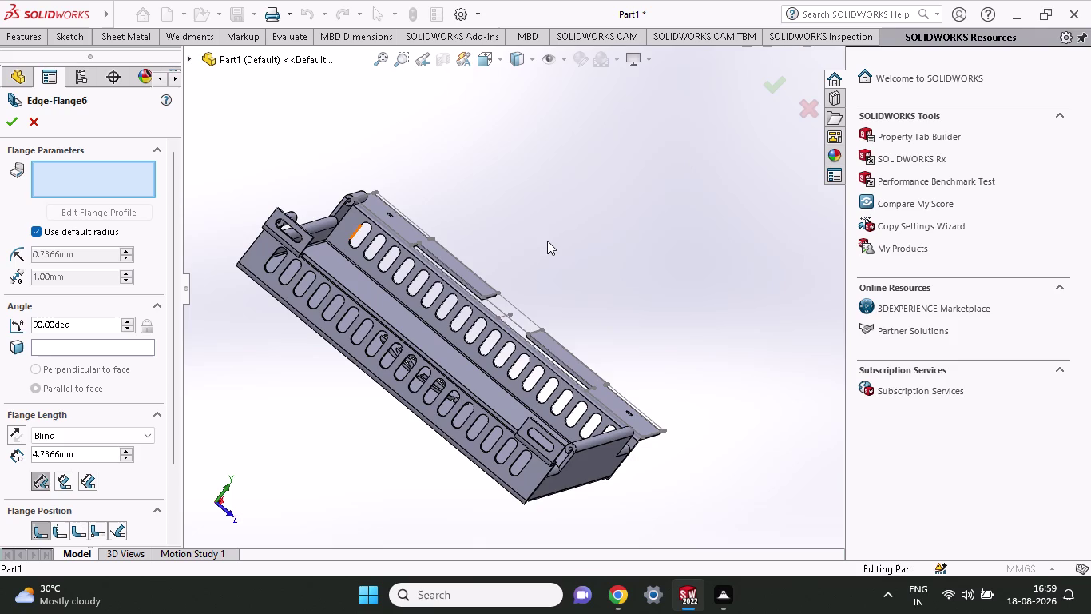
Cancel unfinished Edge-Flange6 and start a new Base Flange/Tab feature.
middle_drag(547, 240, 473, 233)
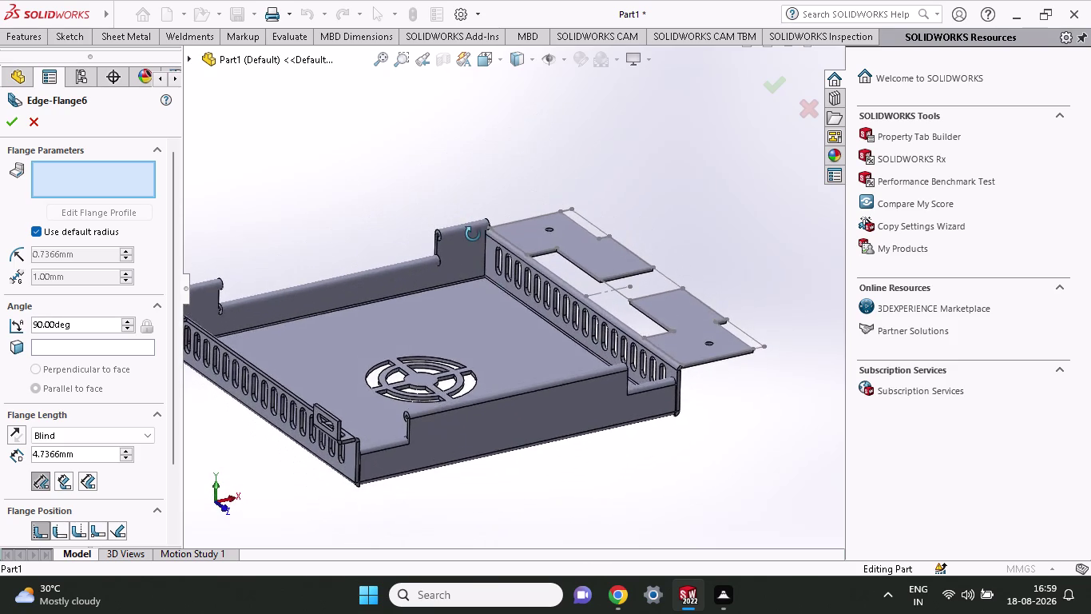
middle_drag(473, 232, 523, 229)
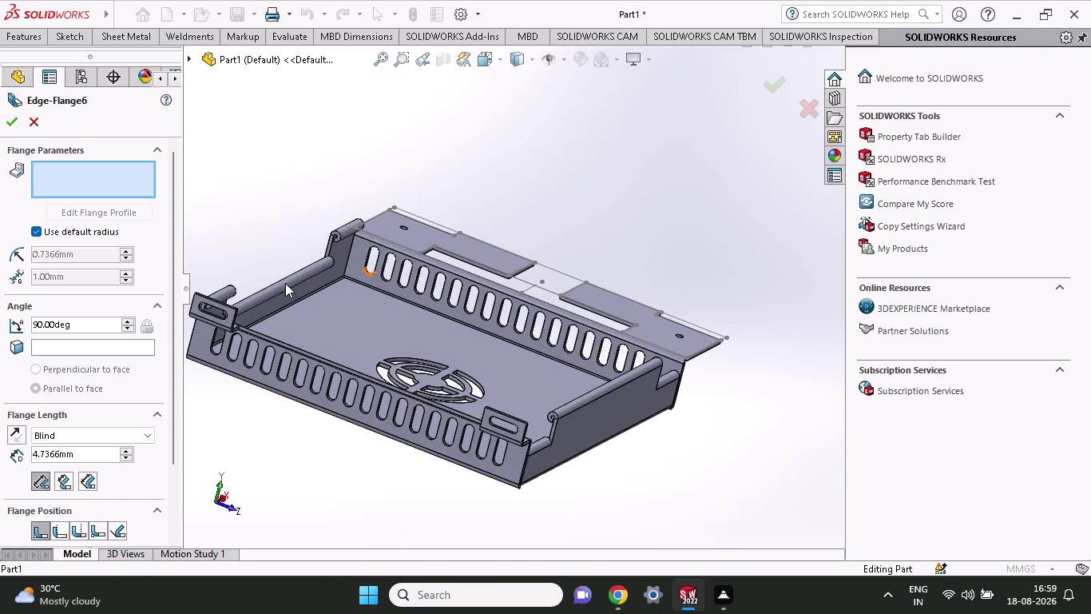
click(131, 35)
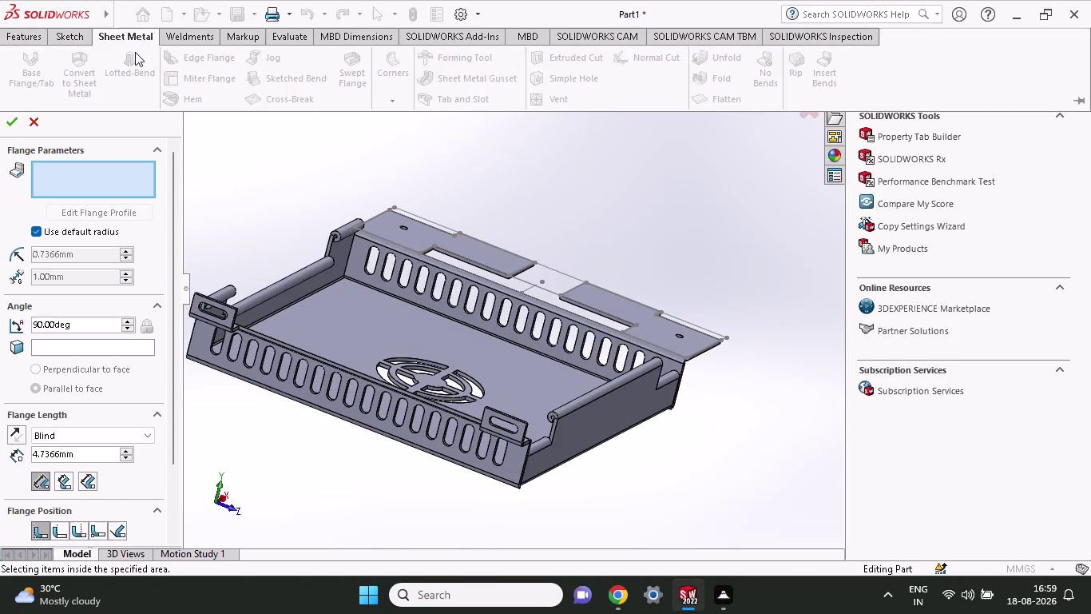
click(35, 114)
click(111, 39)
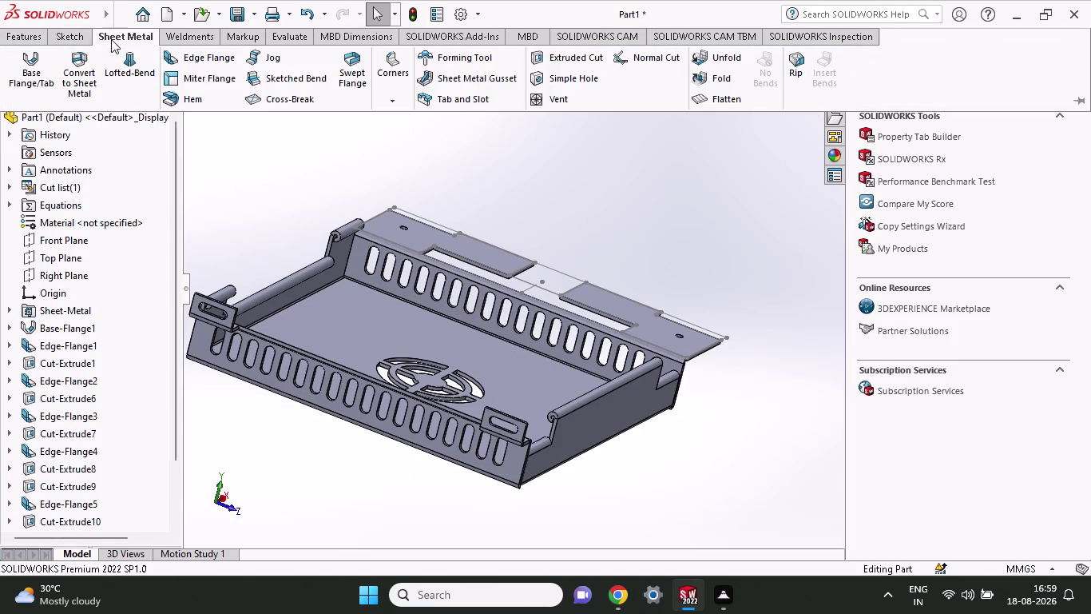
click(38, 83)
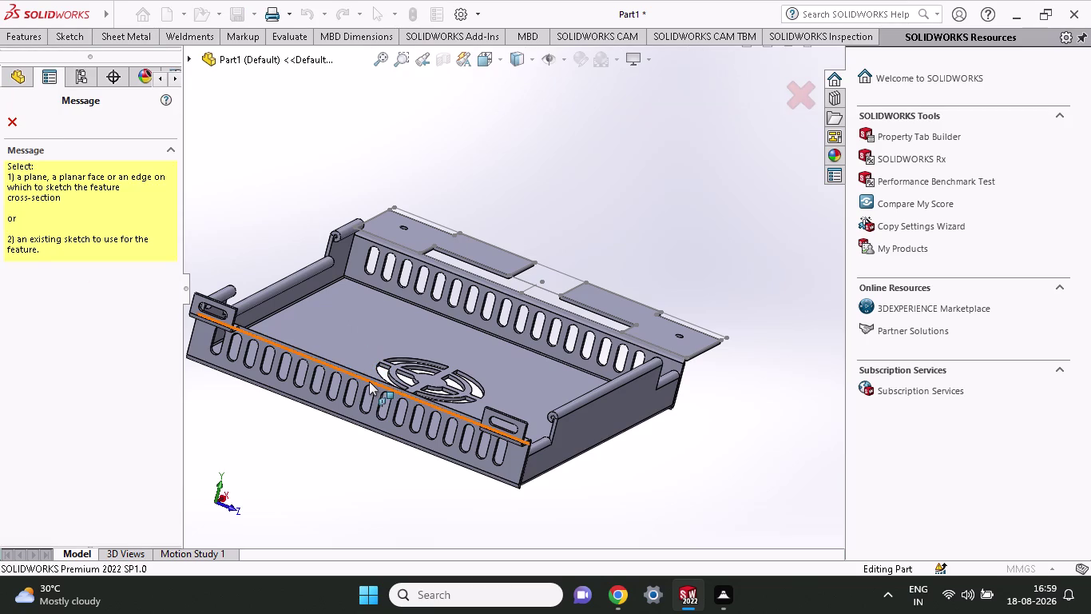
Start Sketch55 on Plane1 and adjust the view to inspect the plane.
click(369, 381)
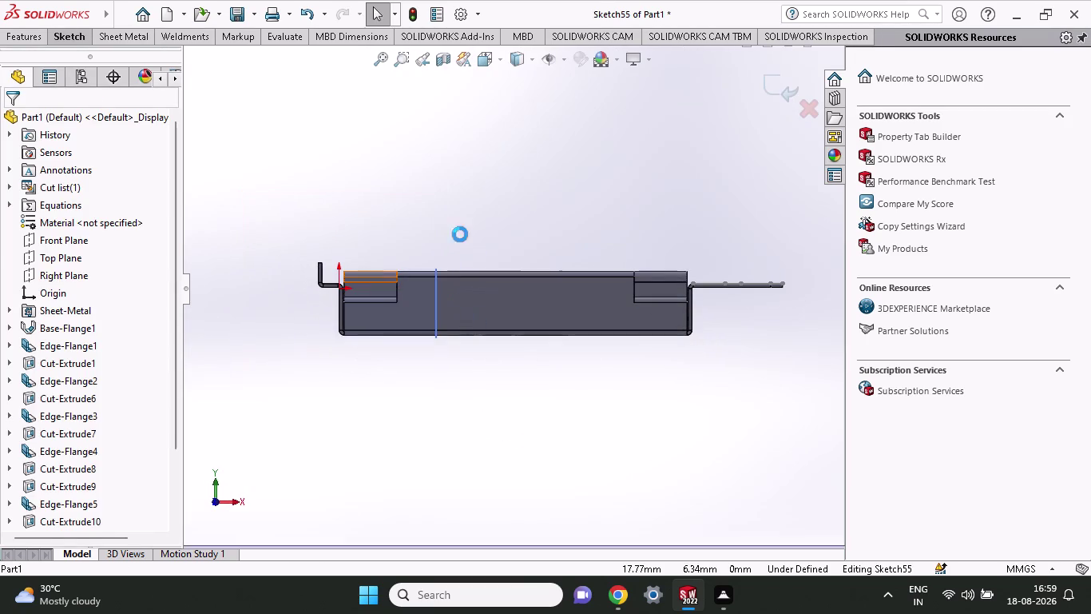
middle_drag(460, 235, 472, 321)
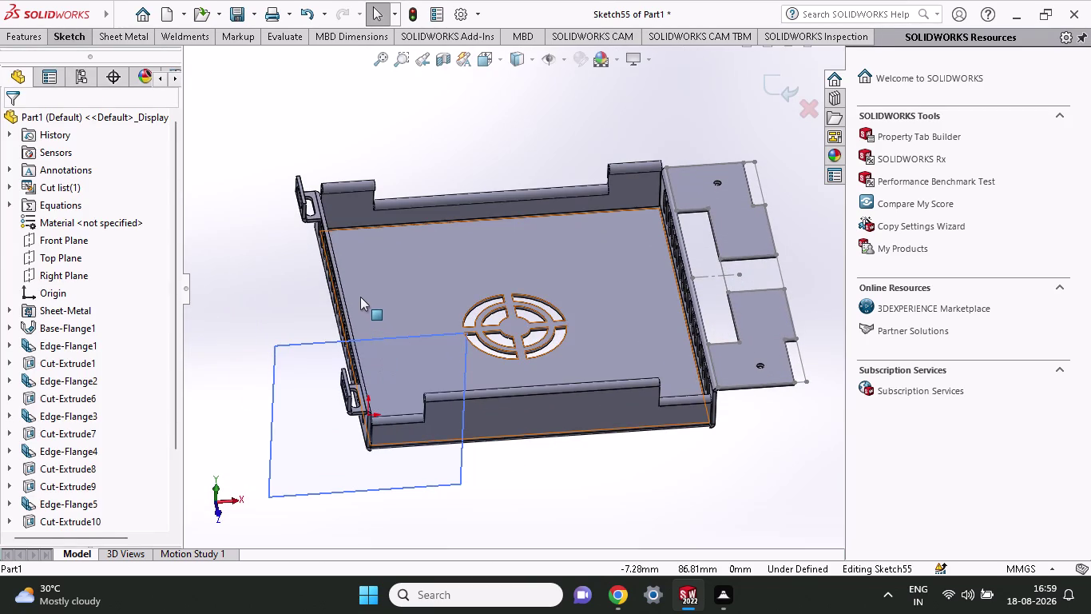
key(Escape)
key(Escape)
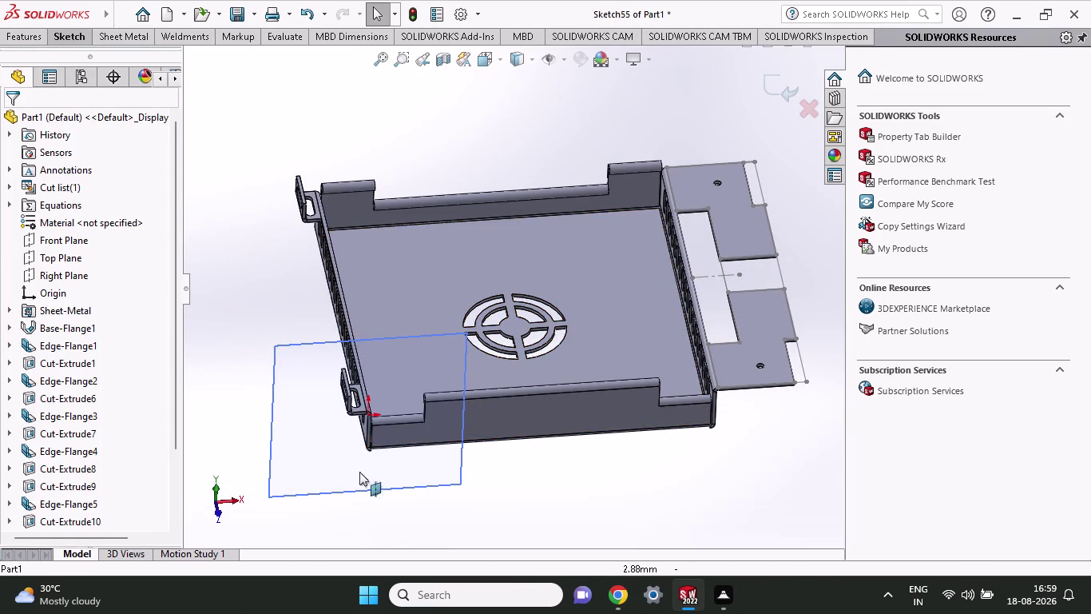
right_click(270, 432)
click(254, 422)
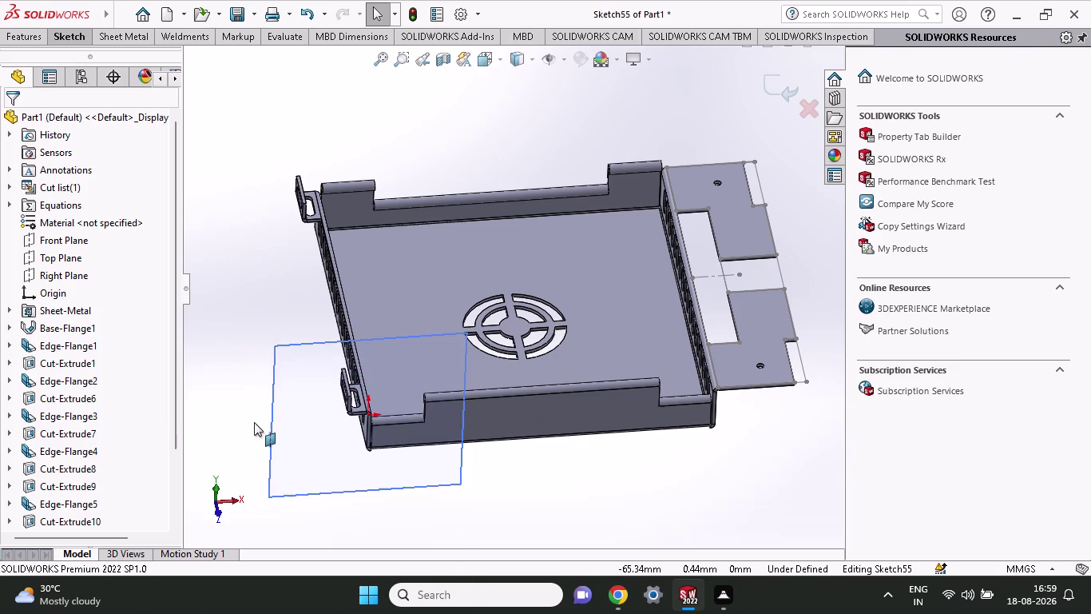
click(320, 307)
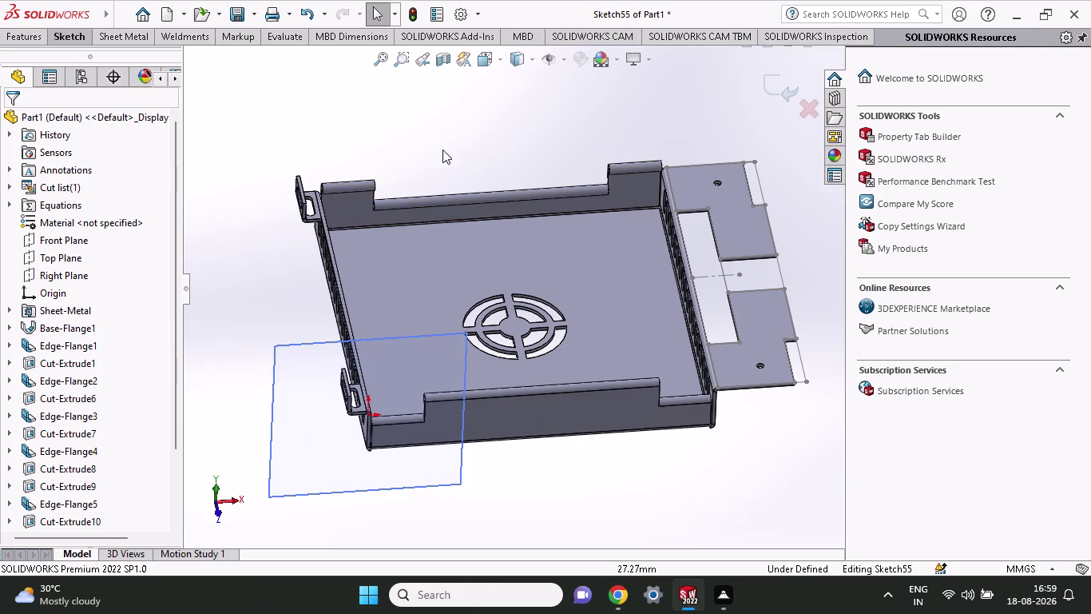
scroll(up, 3)
click(451, 140)
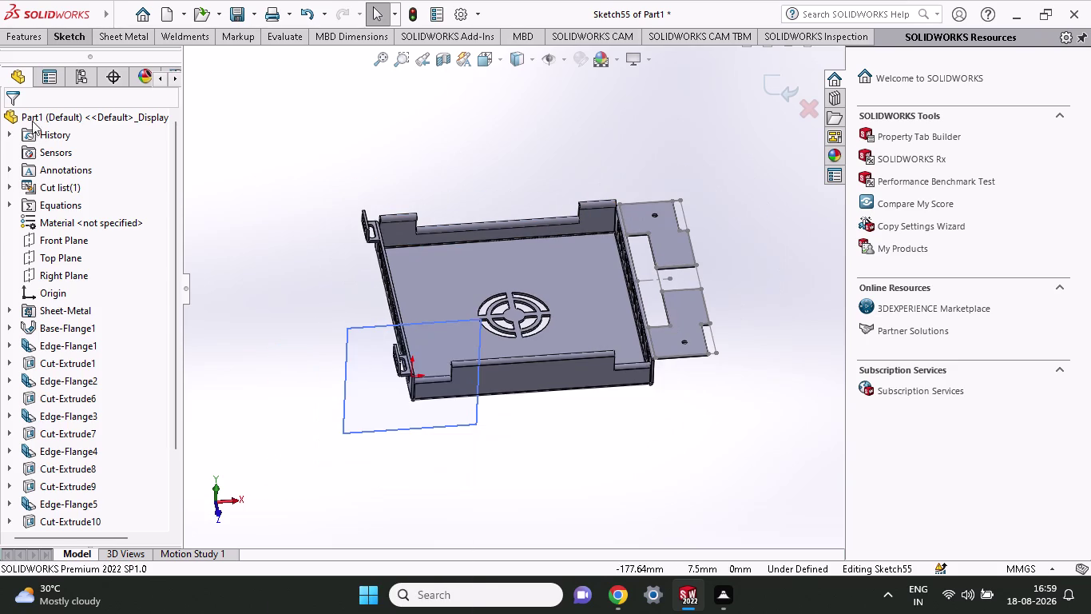
click(51, 30)
click(135, 35)
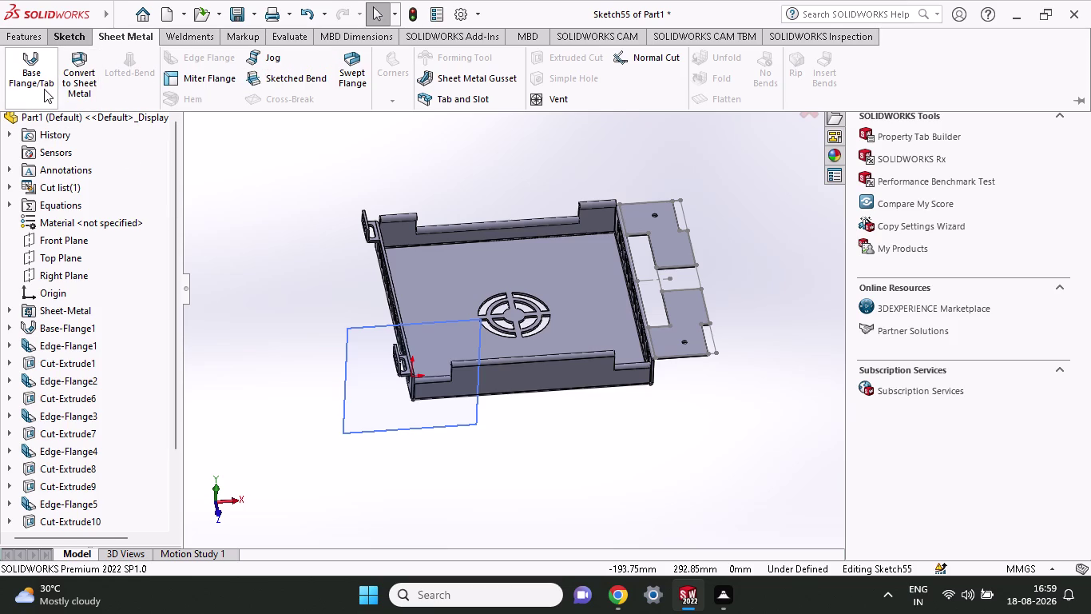
Orbit toward the slotted side and exit Sketch55 without adding geometry.
middle_drag(510, 174, 468, 178)
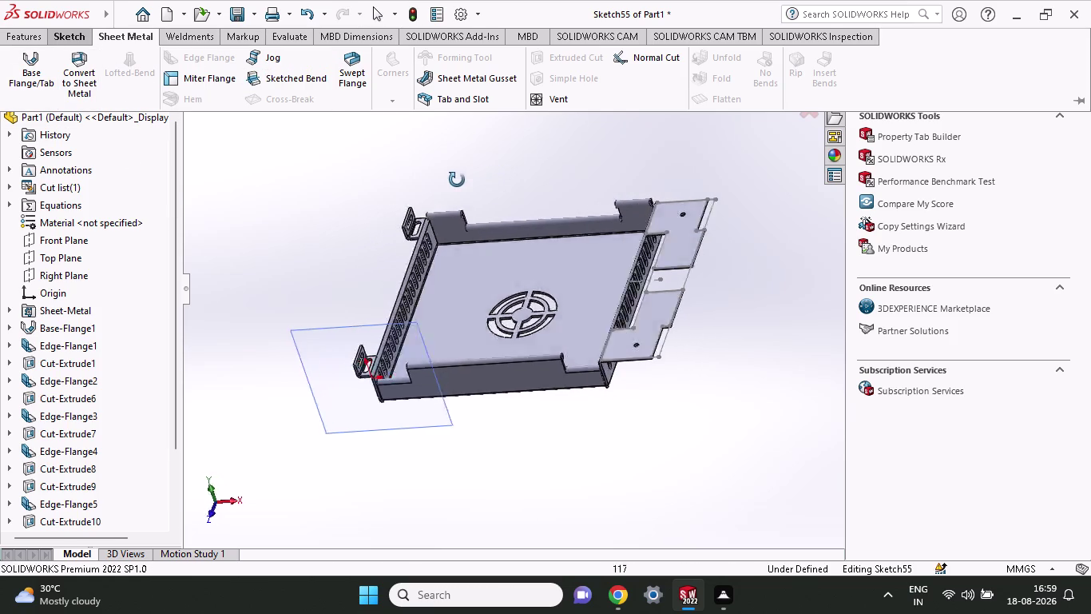
middle_drag(467, 178, 424, 186)
click(455, 290)
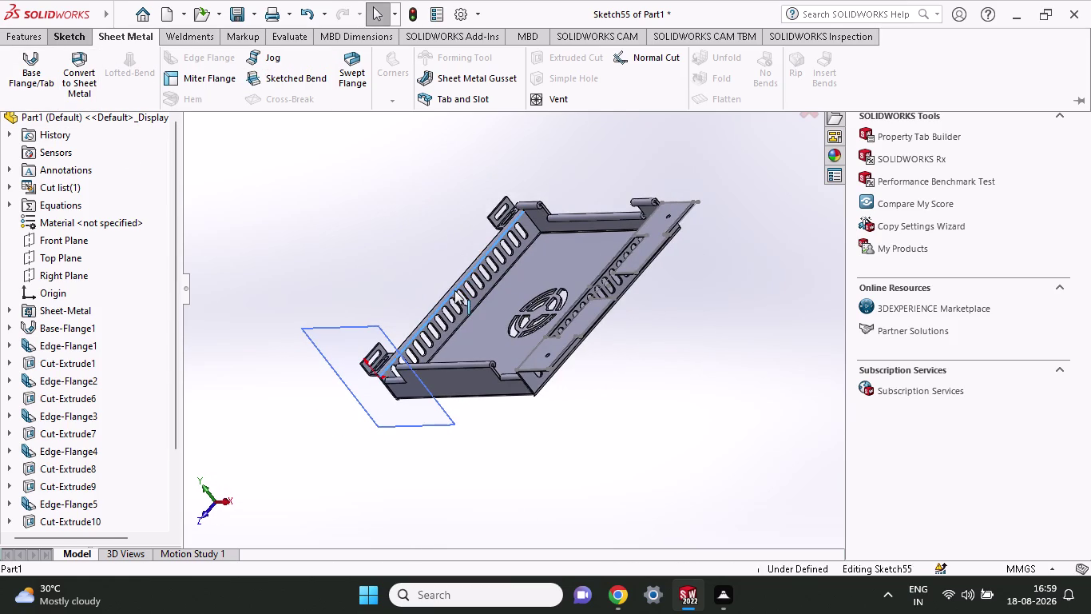
right_click(455, 290)
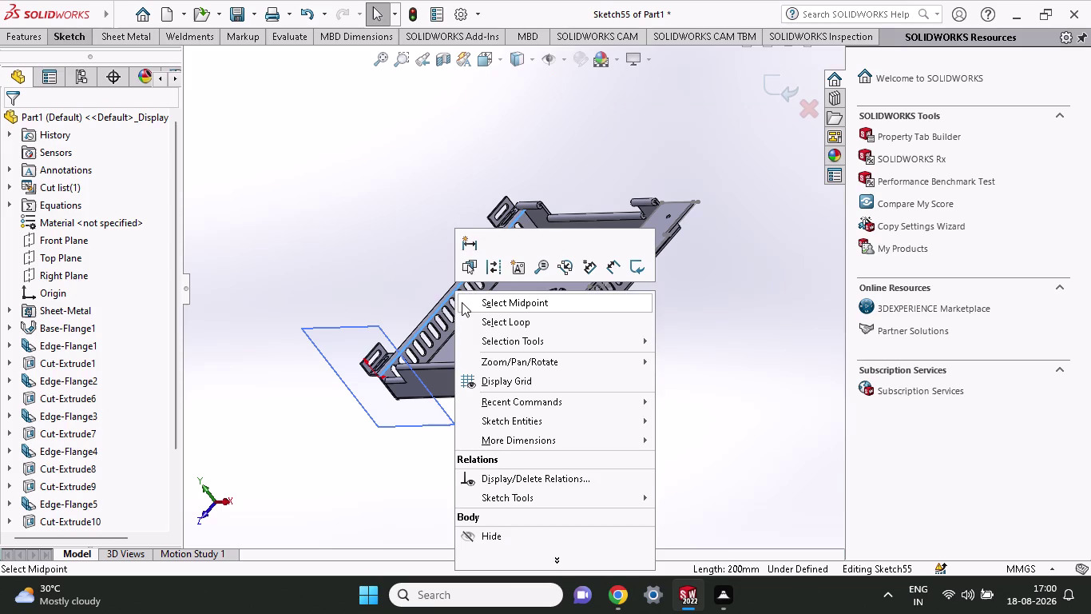
click(642, 273)
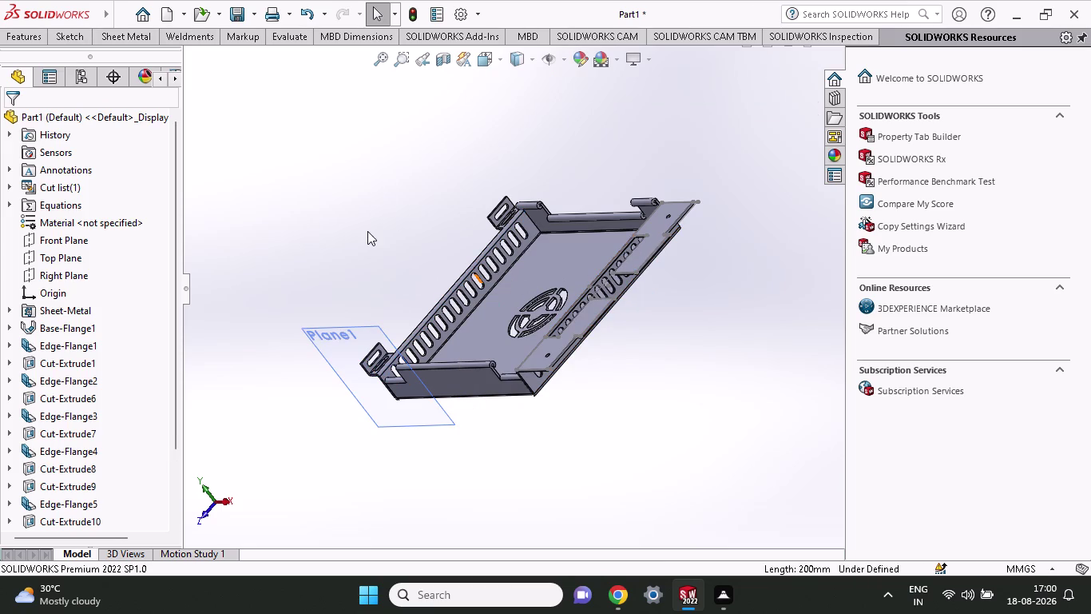
Undo the view changes and start a new sketch on the slotted side wall face.
key(ctrl+z)
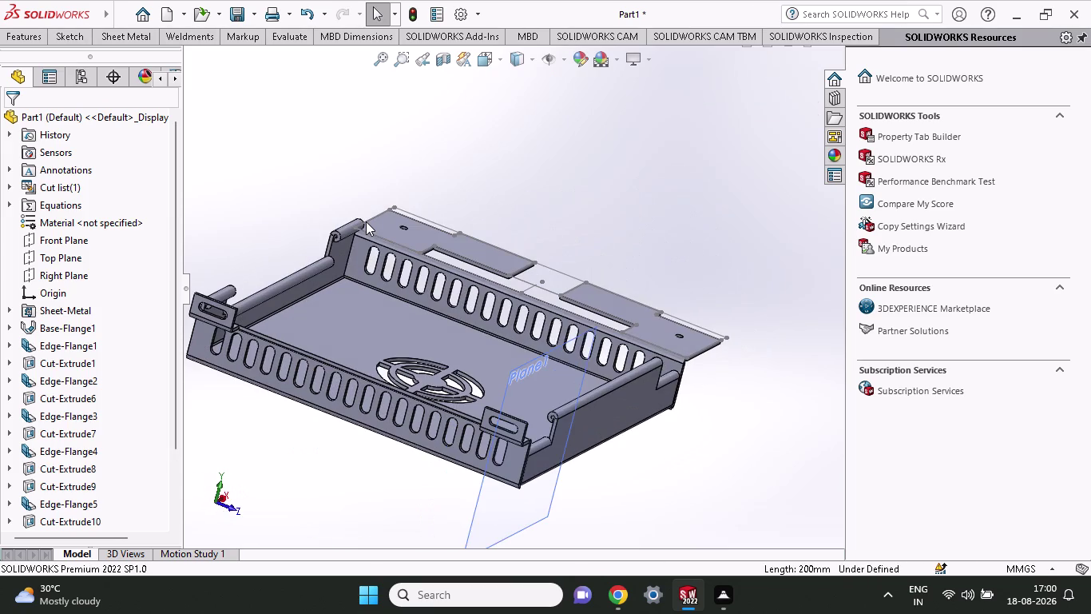
key(ctrl+z)
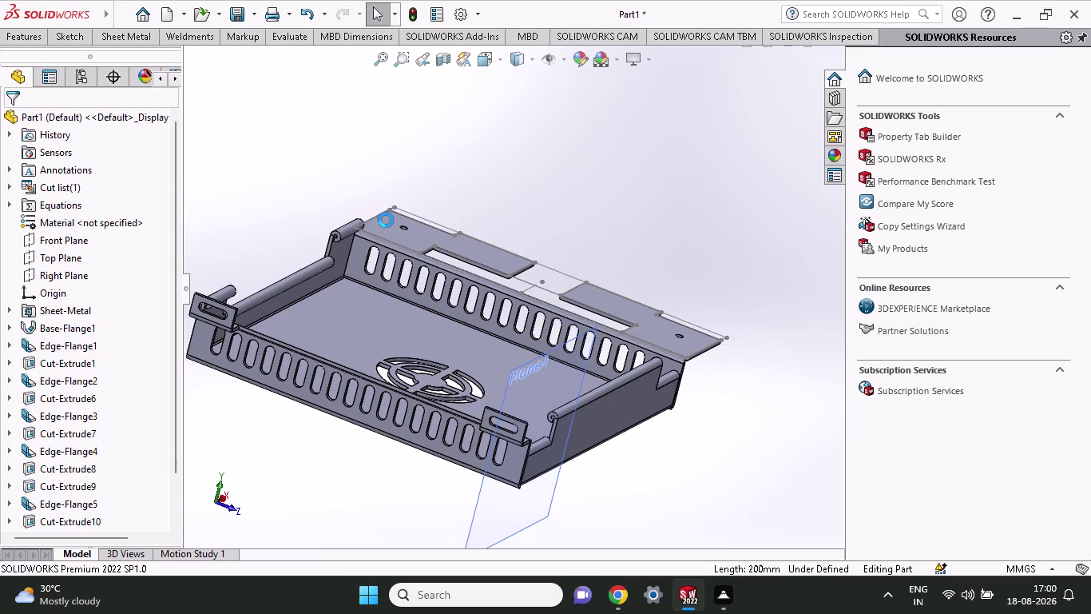
middle_drag(398, 210, 341, 221)
scroll(up, 3)
click(66, 42)
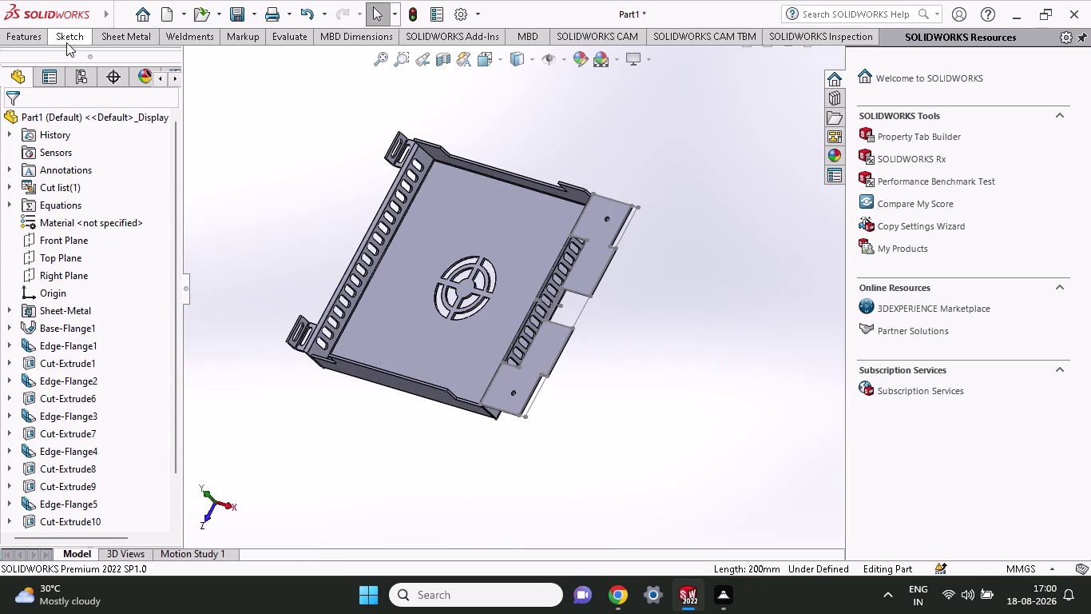
click(105, 59)
scroll(down, 3)
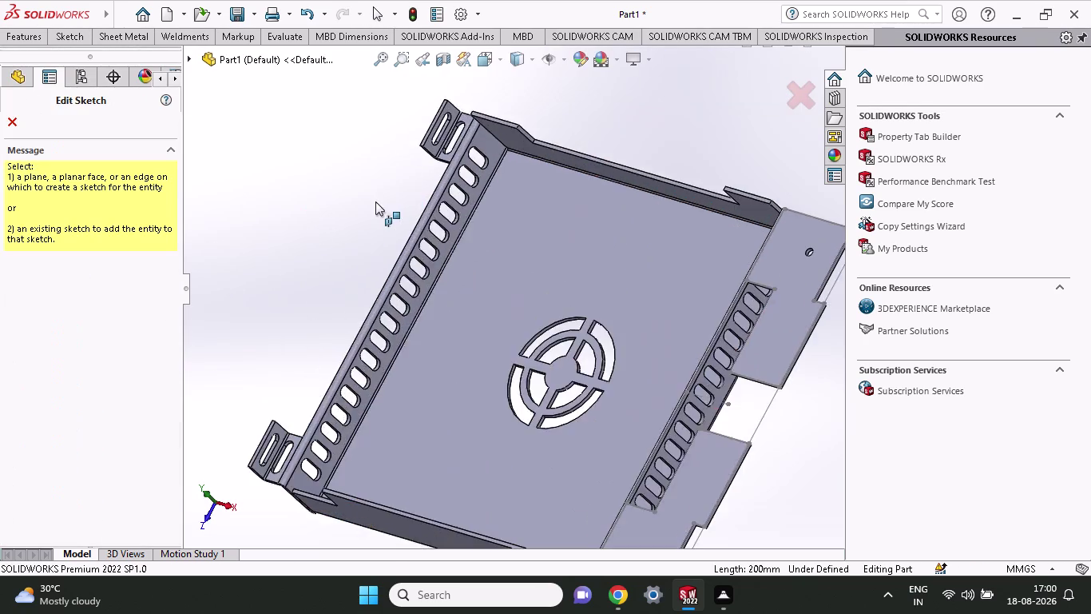
scroll(down, 3)
click(377, 287)
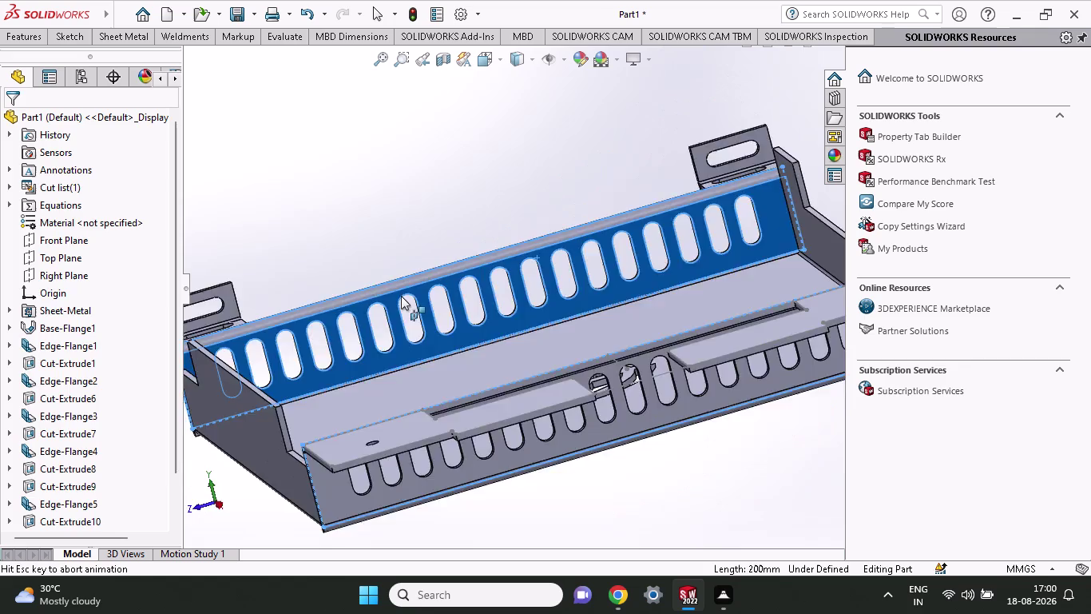
Draw a line along the wall's top edge between the two end tabs and fully define it.
scroll(down, 3)
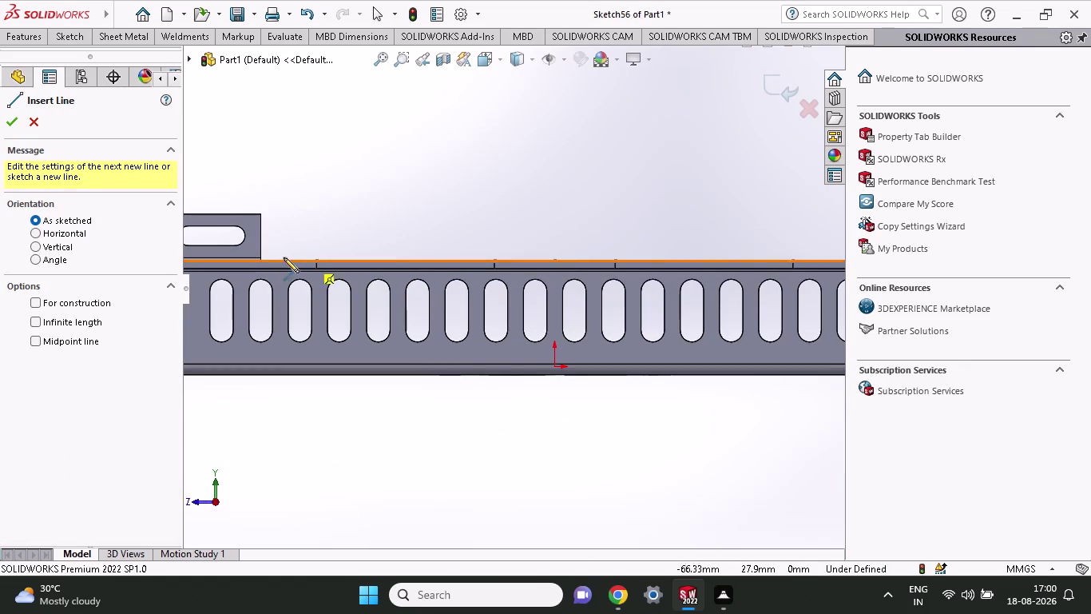
click(263, 260)
scroll(up, 3)
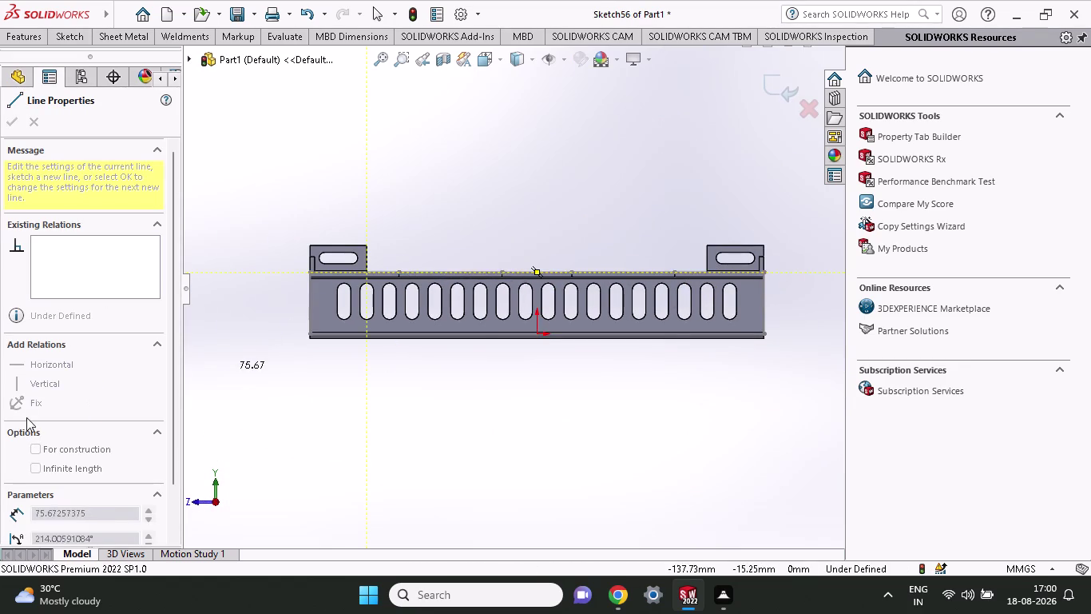
click(704, 271)
right_click(532, 214)
click(564, 228)
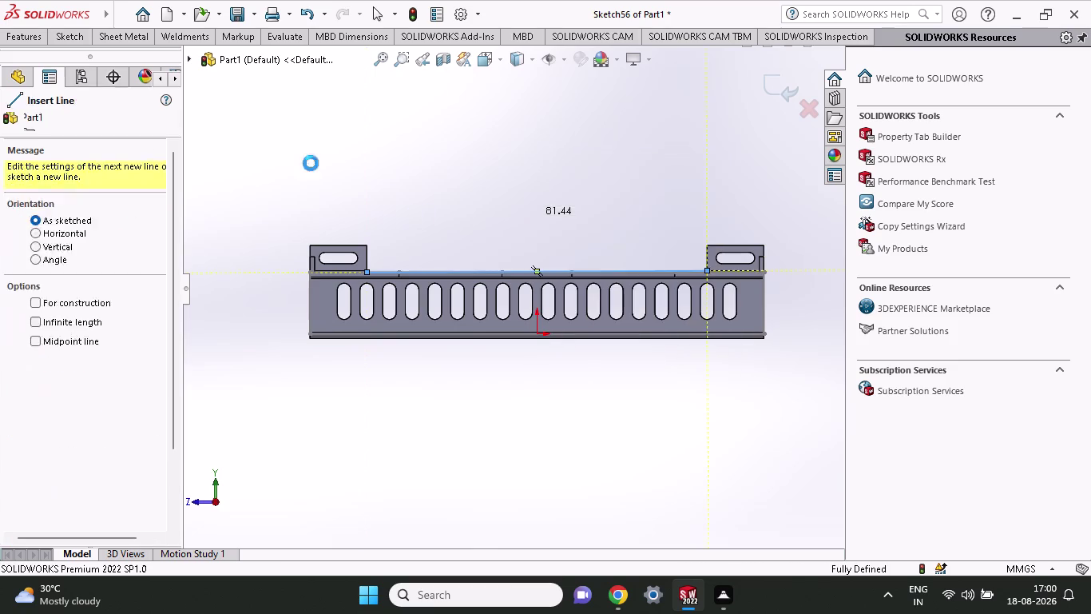
click(126, 40)
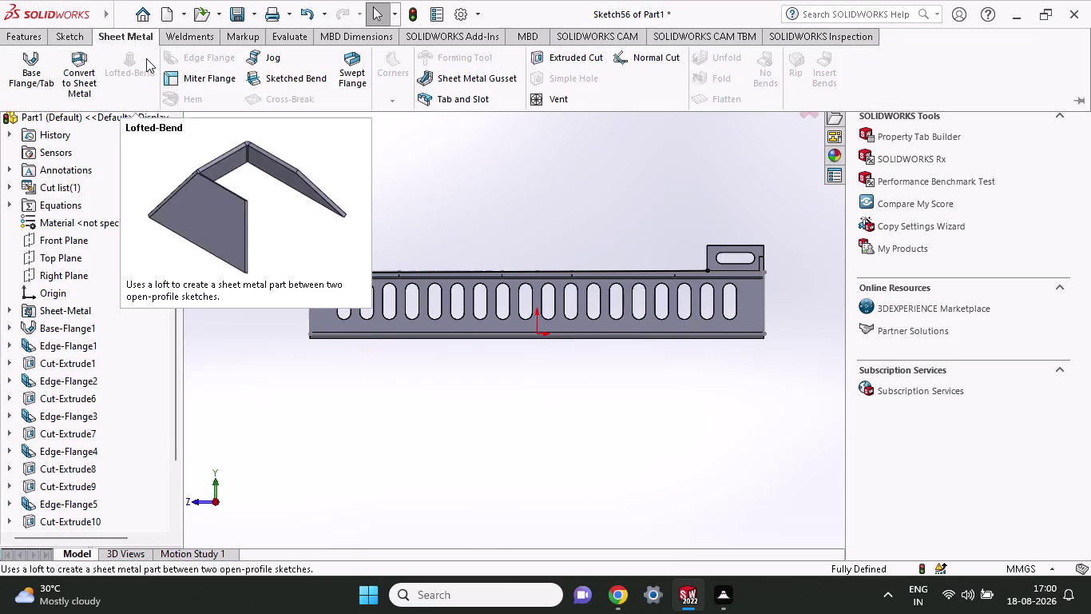
Preview a Blind 10.00 mm base flange from the top-edge line, orbiting to check it.
click(28, 78)
middle_drag(325, 160, 352, 217)
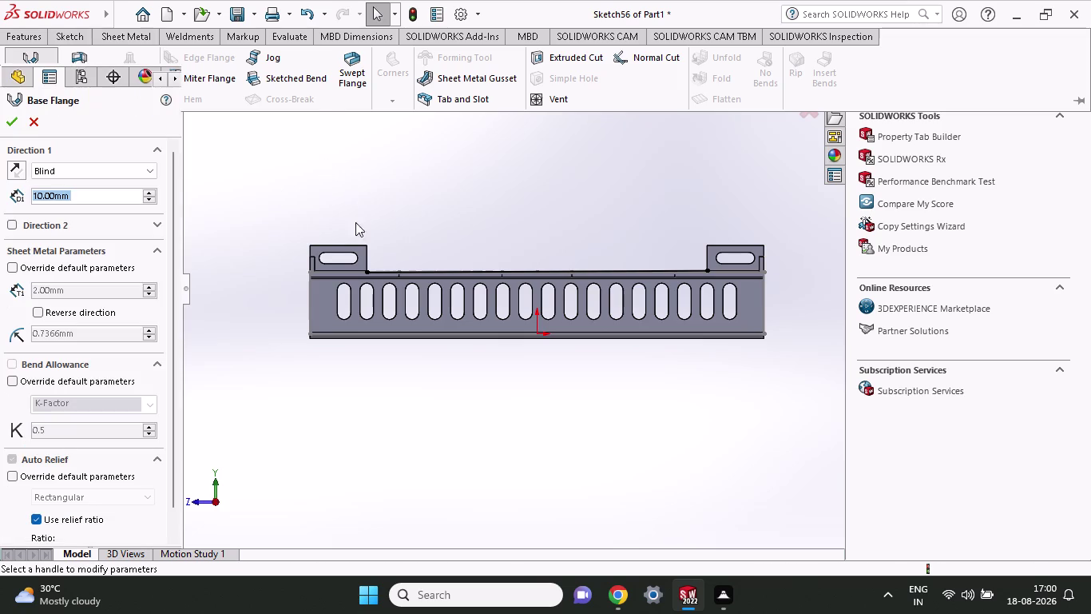
middle_drag(352, 216, 362, 241)
middle_click(362, 240)
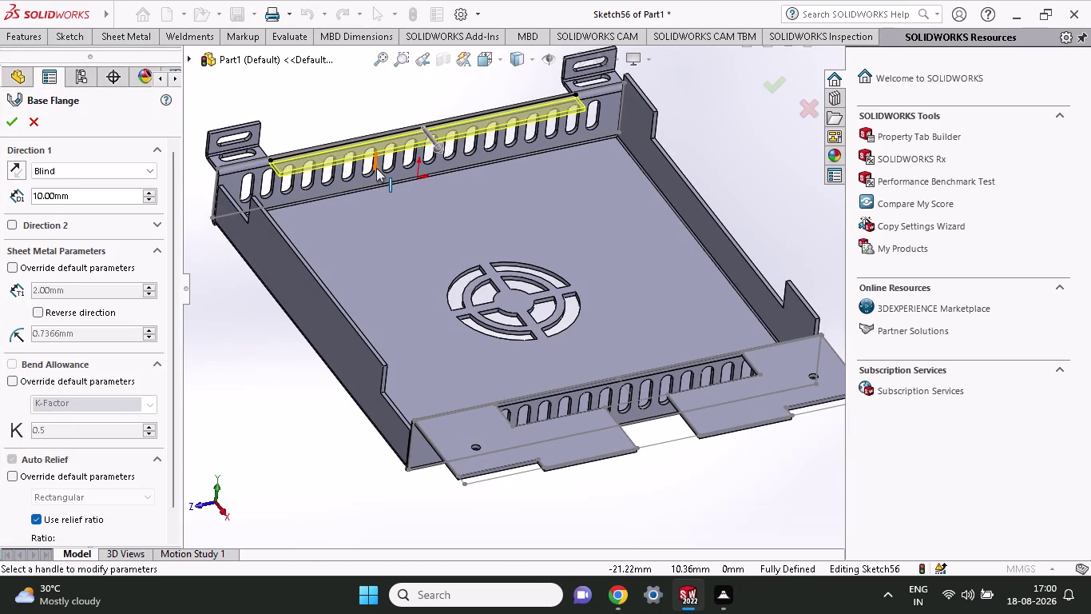